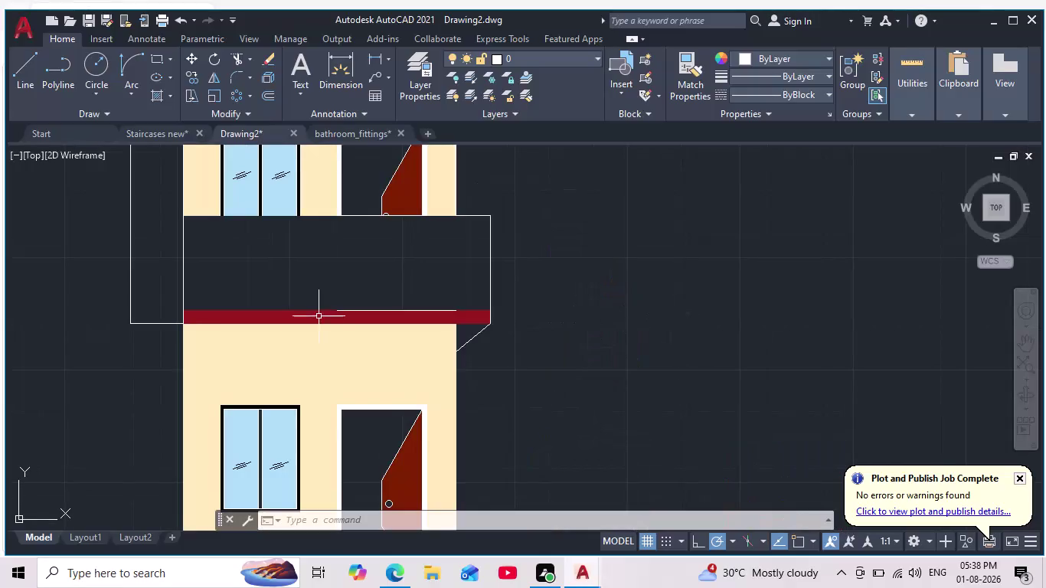
Undo the red hatch fill on the floor slab band.
scroll(up, 3)
scroll(down, 3)
middle_drag(403, 327, 504, 284)
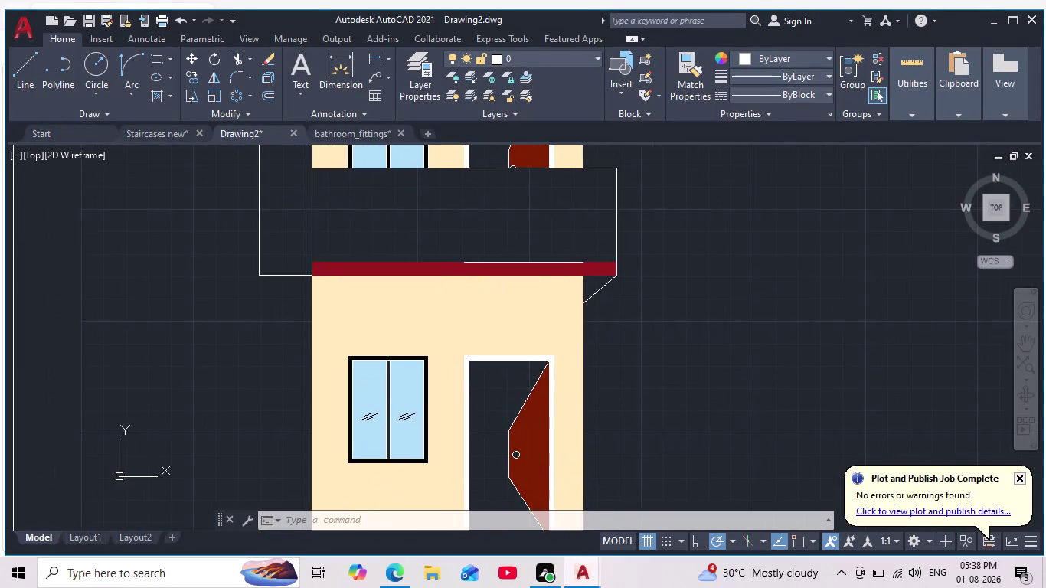
scroll(down, 3)
key(Escape)
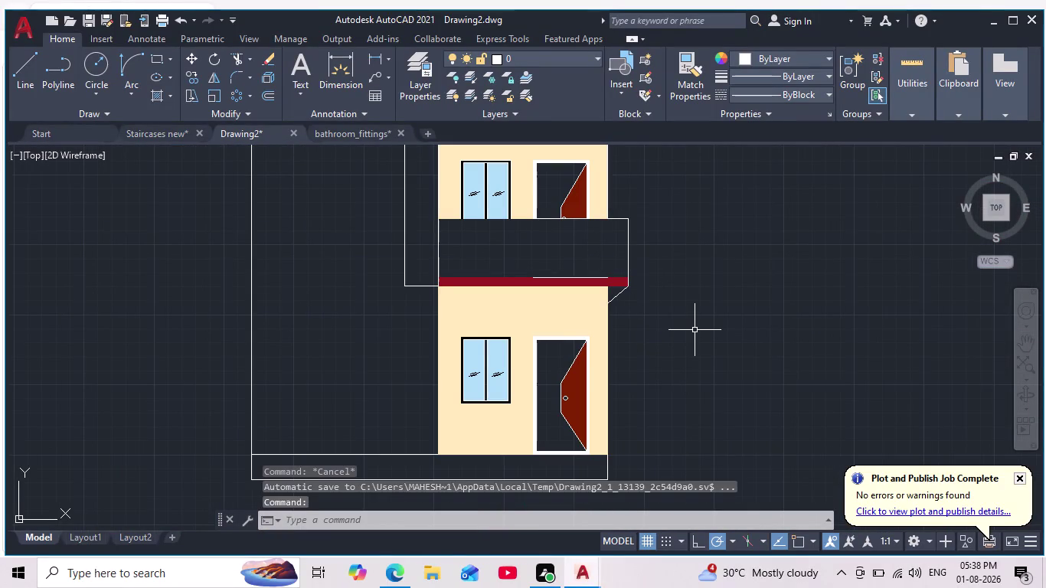
key(ctrl+z)
key(ctrl+z)
key(ctrl+z)
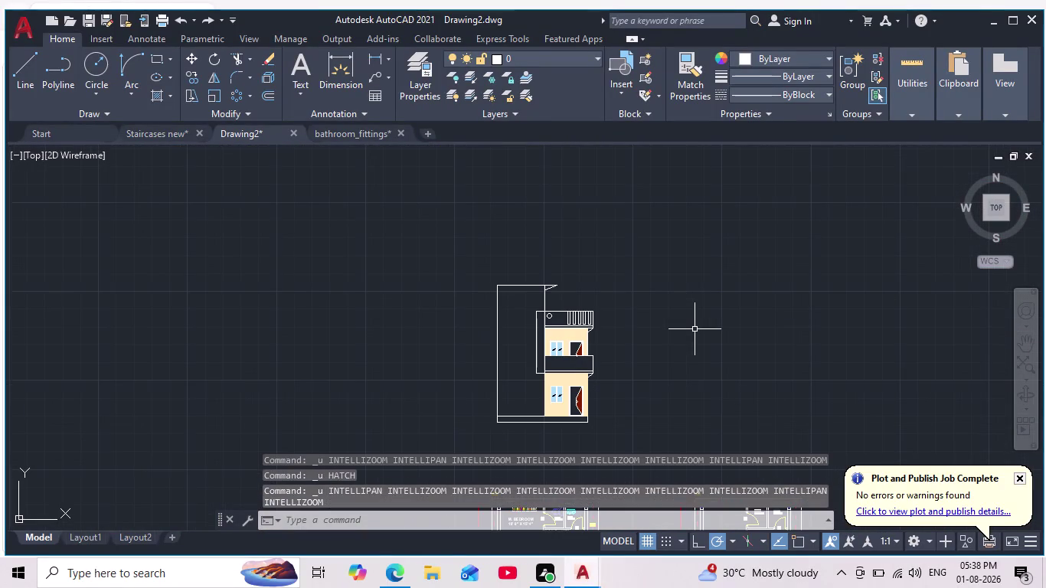
Zoom and pan around the elevation to confirm the slab band is unfilled.
scroll(up, 3)
scroll(up, 3)
middle_drag(667, 342, 684, 269)
scroll(down, 3)
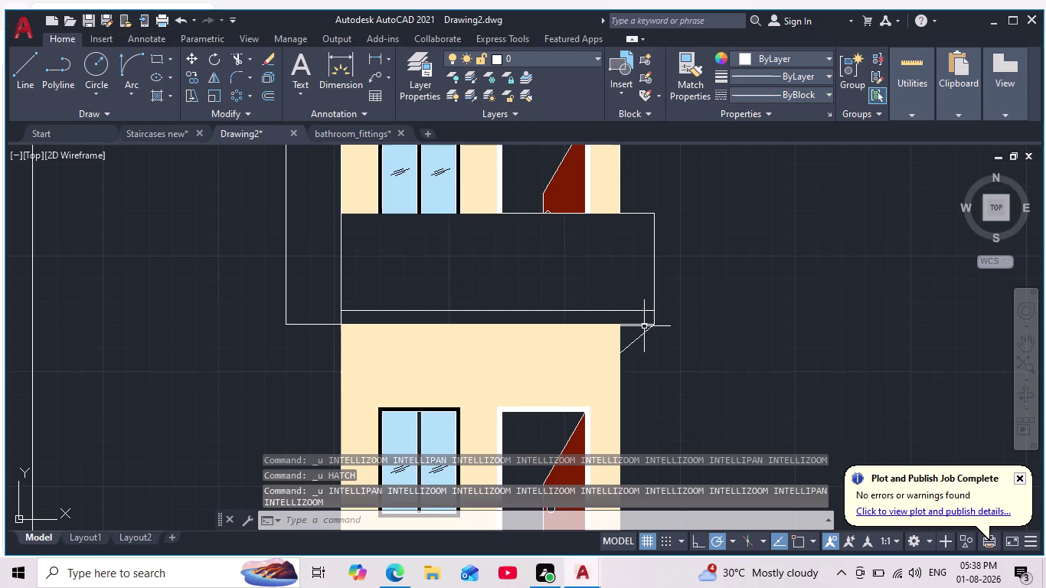
scroll(up, 3)
scroll(up, 3)
scroll(down, 3)
key(Escape)
key(Escape)
key(Escape)
scroll(down, 3)
scroll(up, 3)
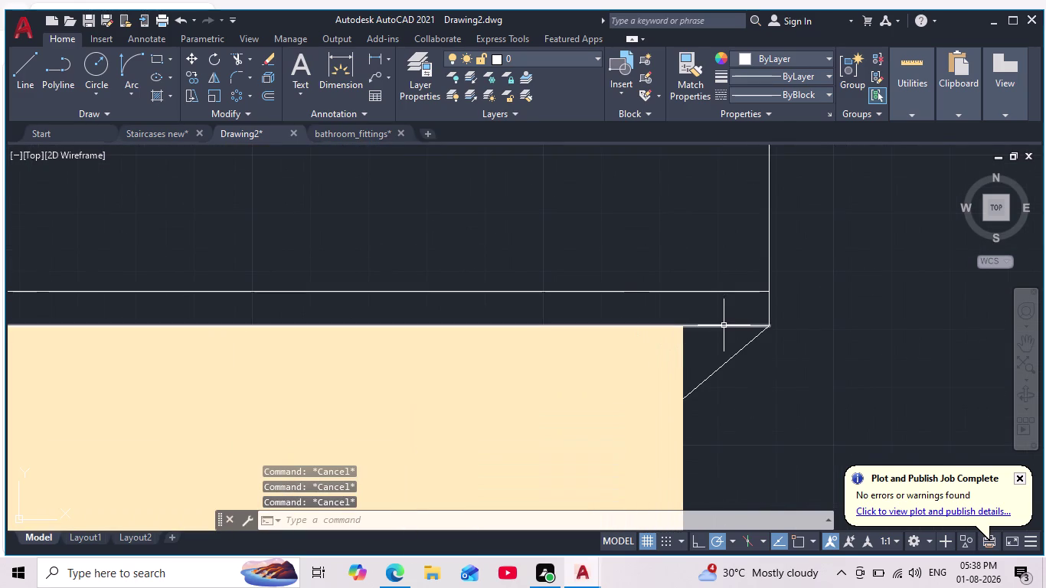
click(722, 327)
scroll(down, 3)
key(Escape)
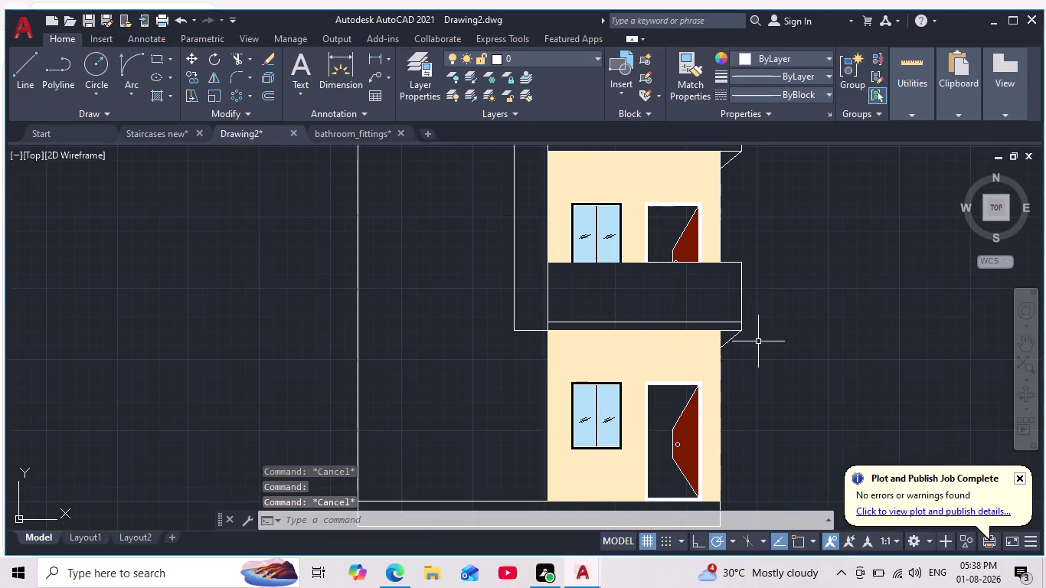
scroll(down, 3)
middle_drag(758, 341, 730, 334)
scroll(down, 3)
scroll(down, 3)
middle_drag(779, 304, 717, 314)
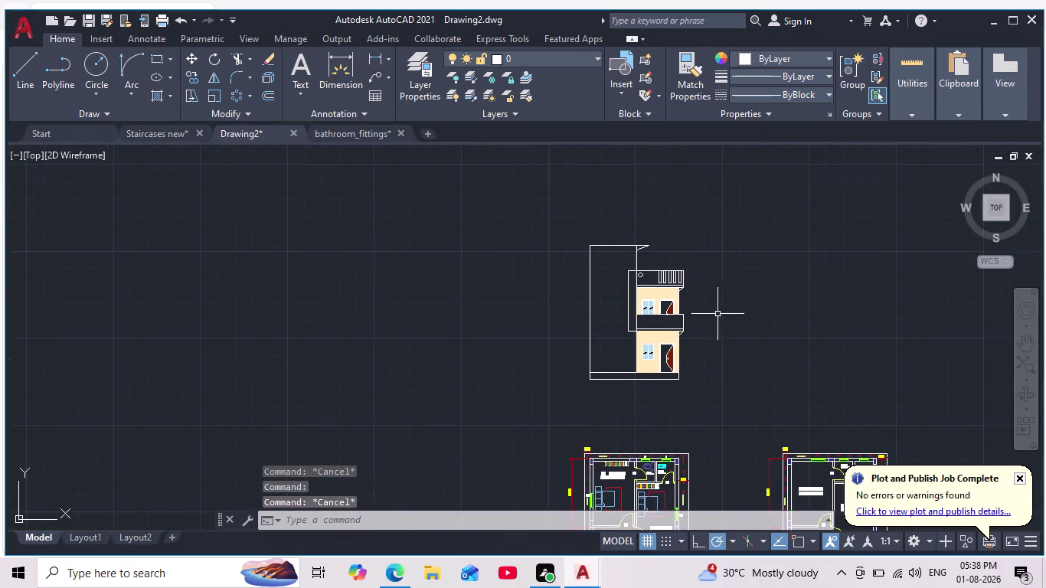
scroll(up, 3)
scroll(up, 3)
scroll(down, 3)
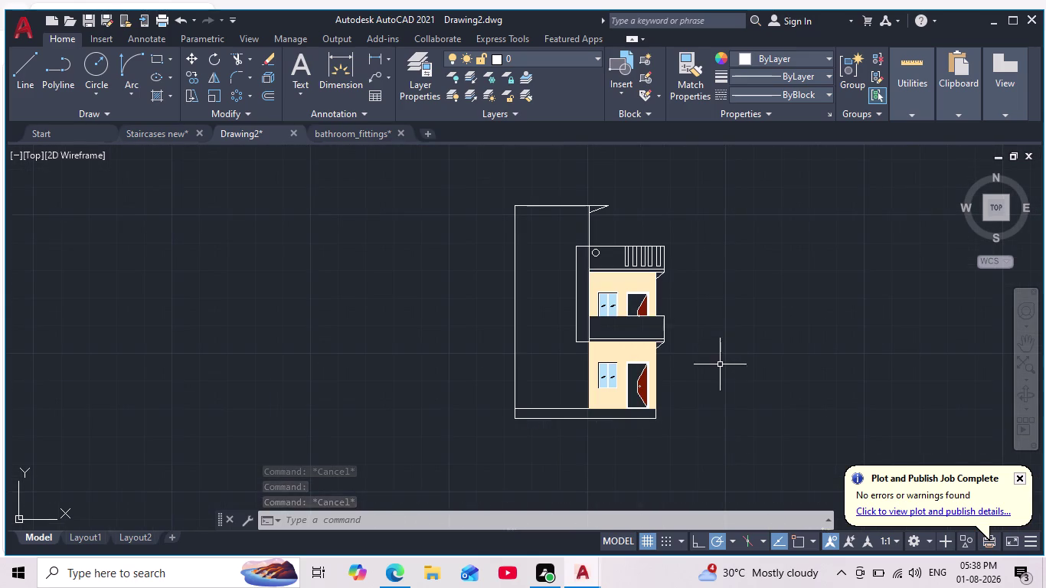
scroll(up, 3)
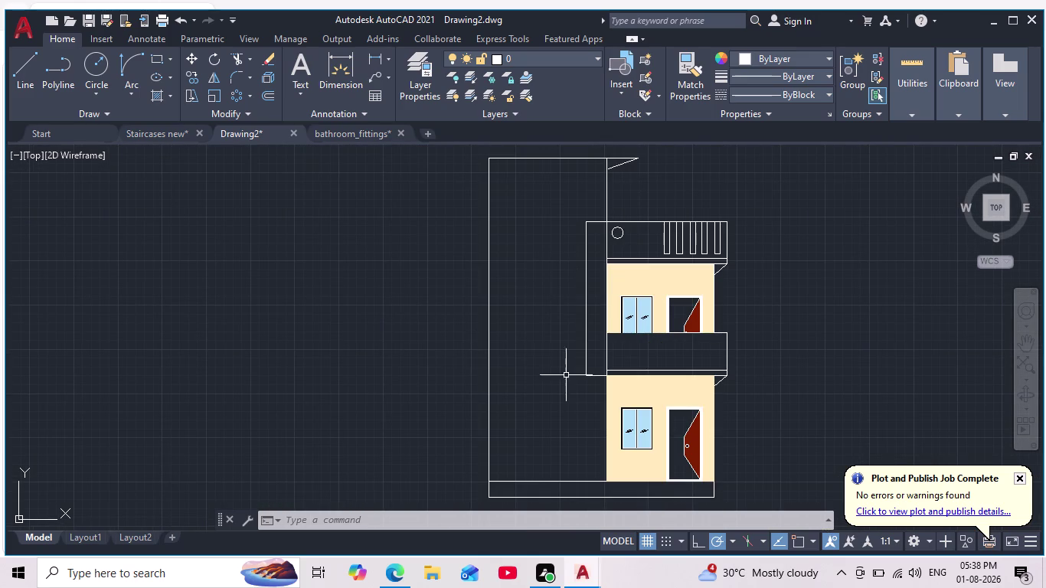
scroll(down, 3)
scroll(up, 3)
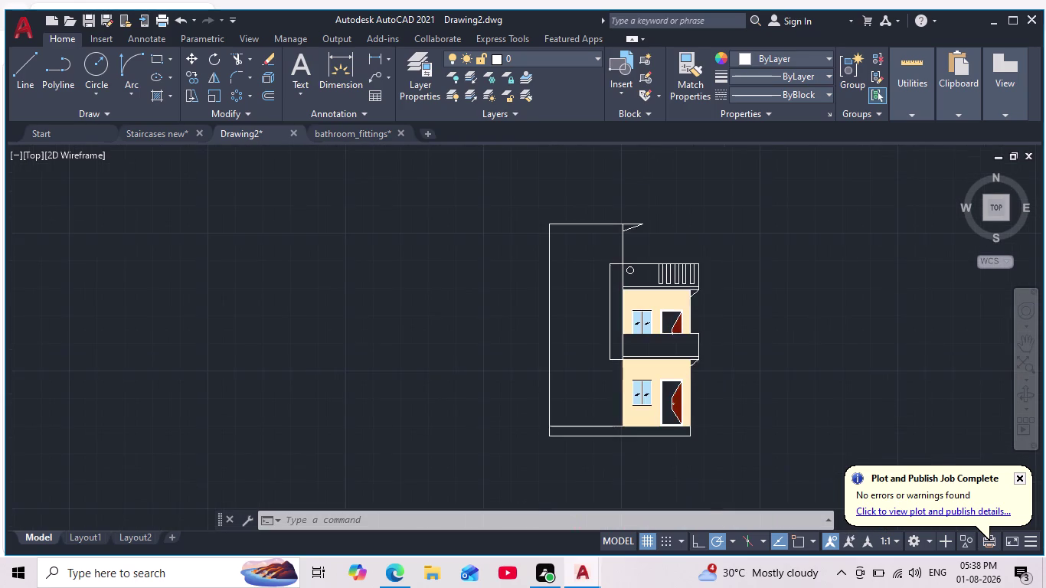
scroll(down, 3)
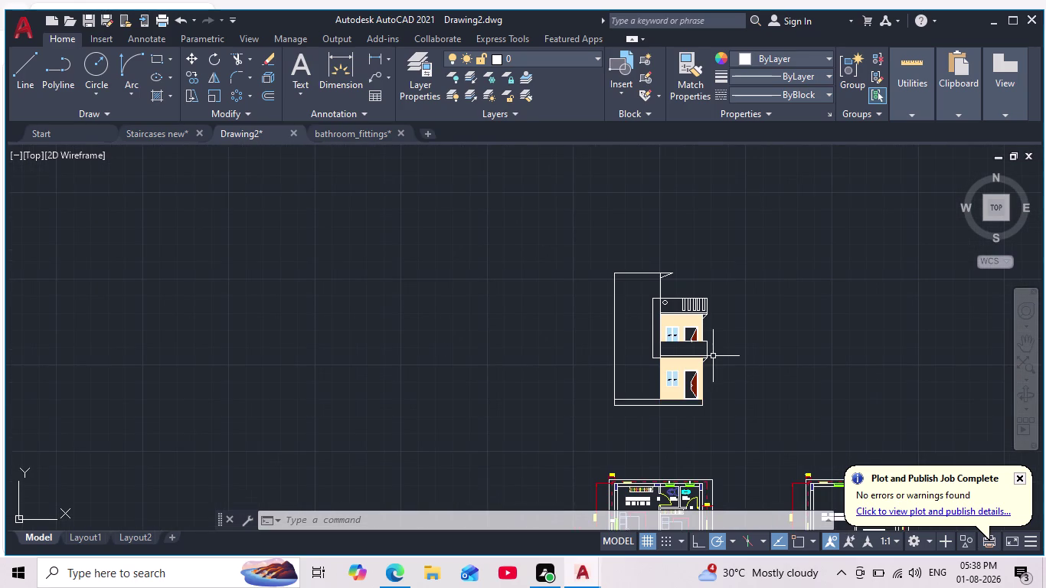
scroll(down, 3)
scroll(up, 3)
scroll(up, 3)
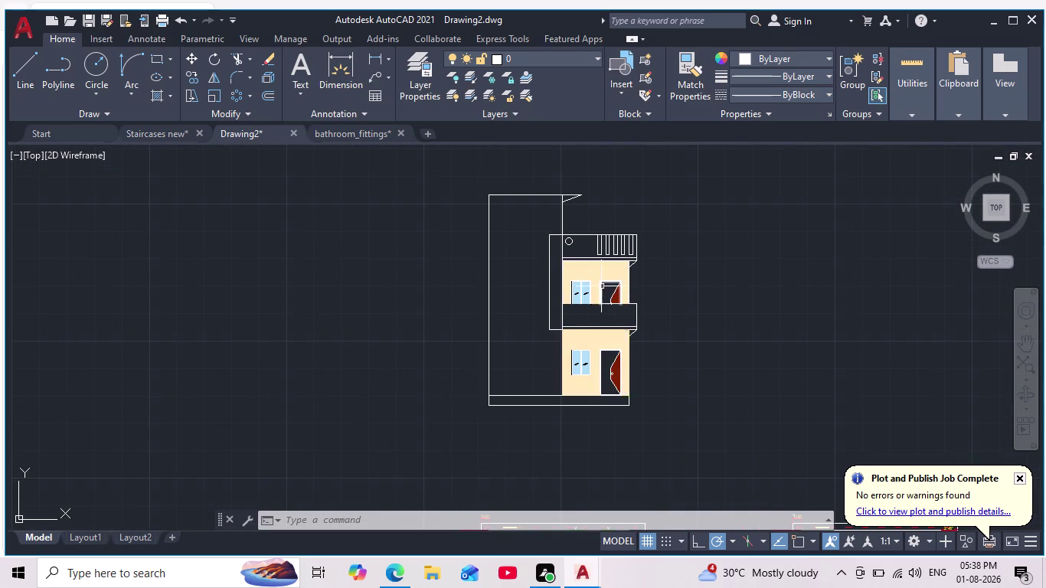
scroll(down, 3)
scroll(up, 3)
middle_drag(628, 326, 640, 348)
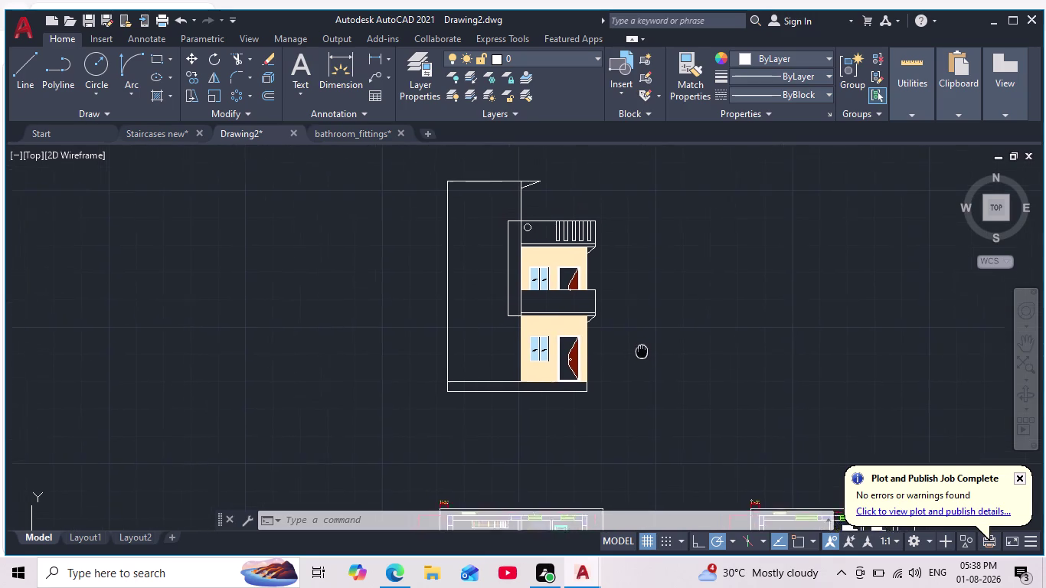
middle_drag(640, 348, 648, 362)
scroll(down, 3)
scroll(up, 3)
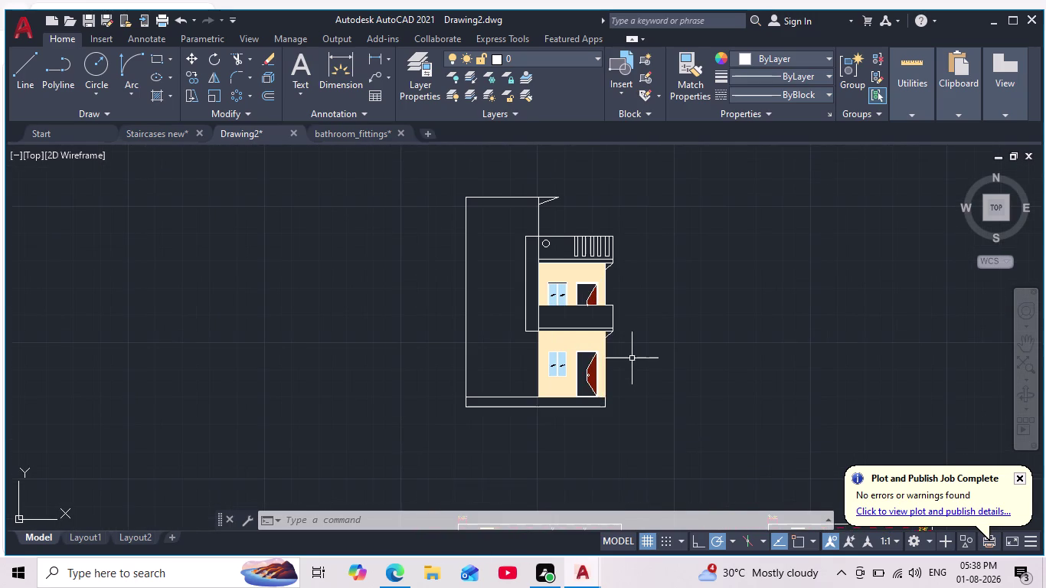
scroll(down, 3)
scroll(up, 3)
middle_drag(626, 346, 652, 338)
scroll(up, 3)
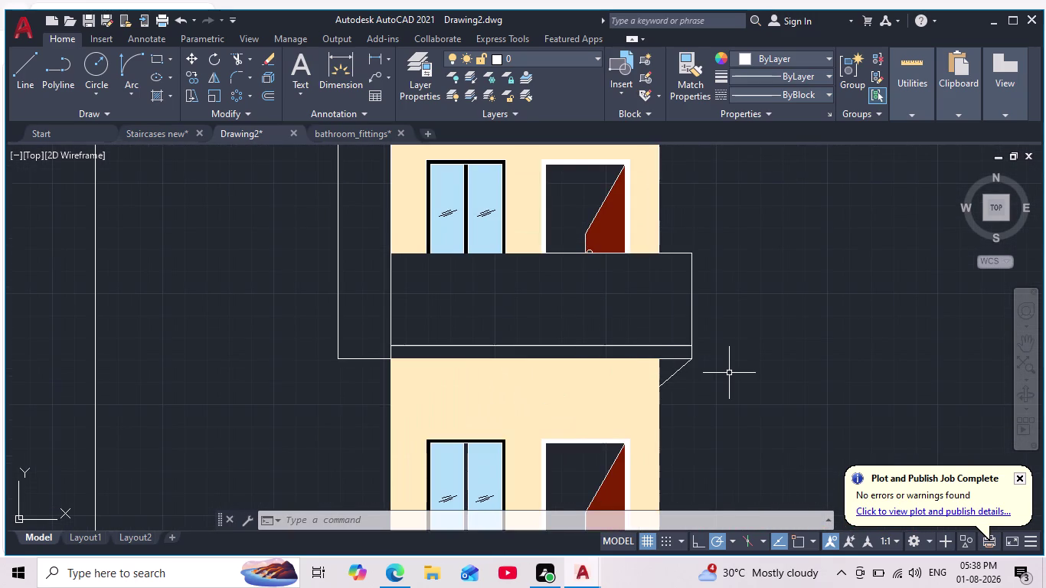
Hatch the slab band and top parapet band in dark grey (99,100,102).
key(h)
key(Return)
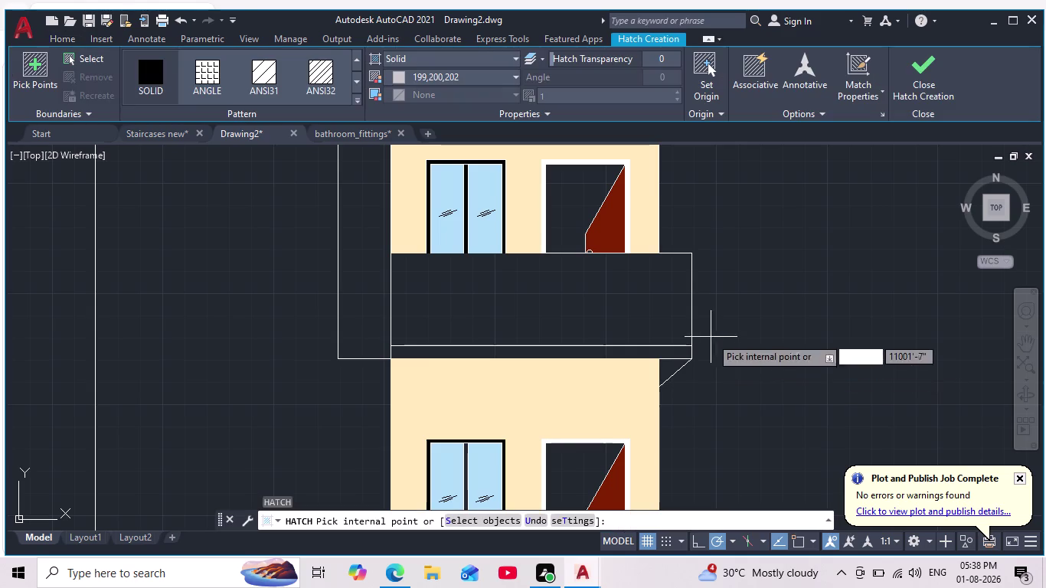
click(400, 79)
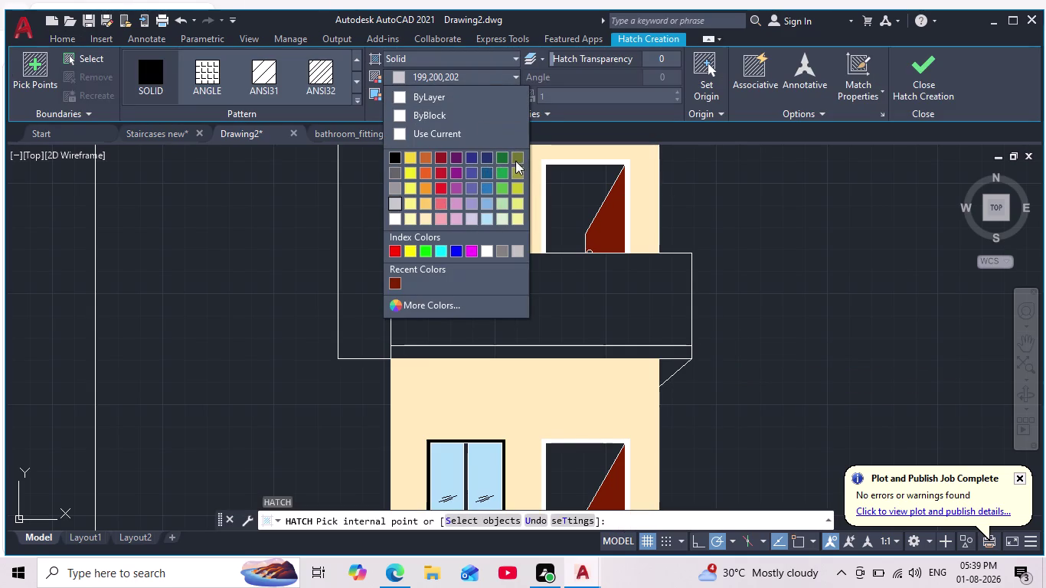
click(398, 175)
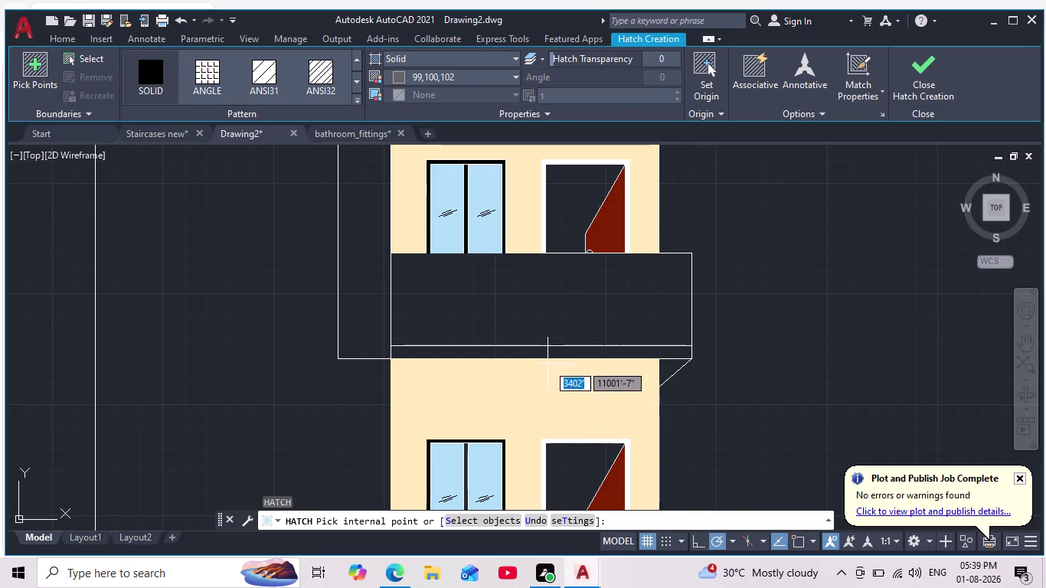
click(538, 351)
scroll(down, 3)
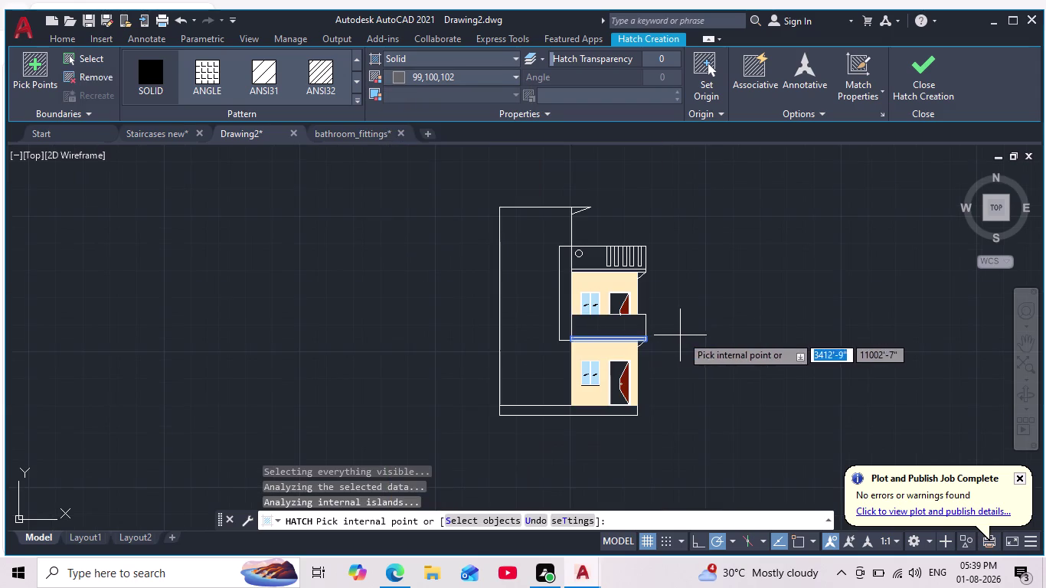
scroll(up, 3)
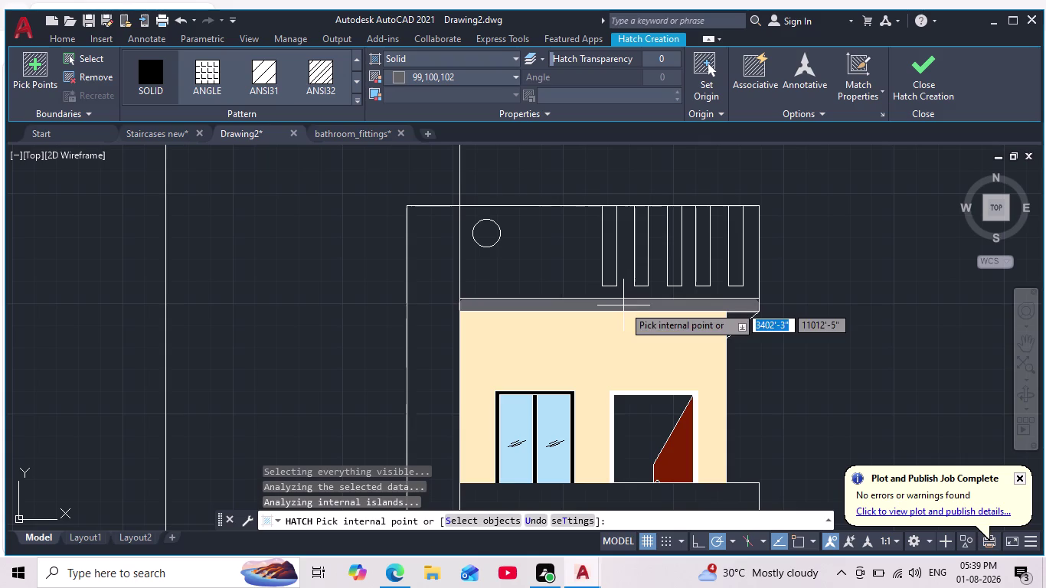
click(623, 305)
key(Escape)
Delete the stray lines along the top edge of the slab band.
scroll(down, 3)
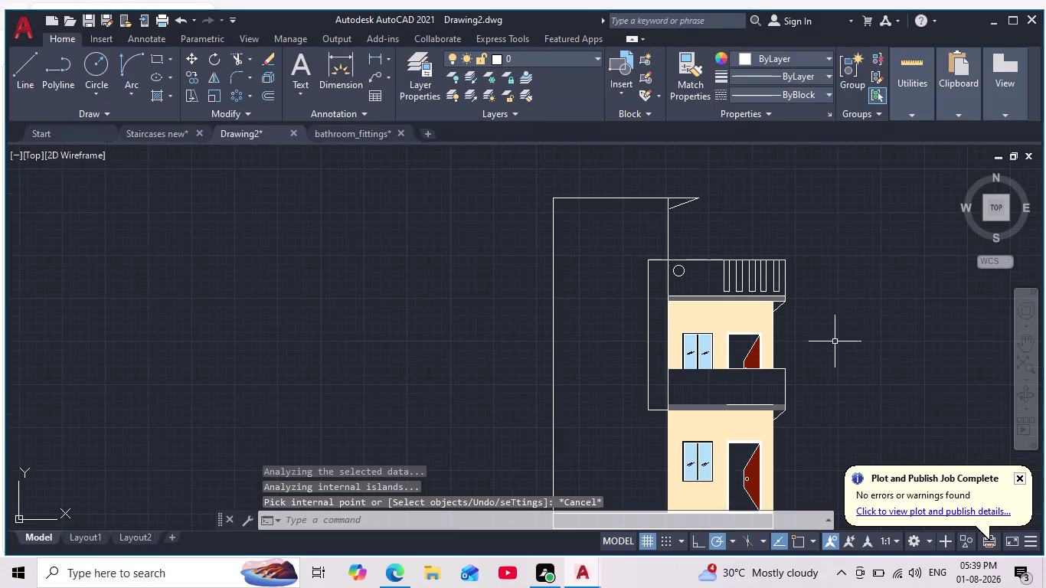
middle_drag(834, 342, 762, 319)
scroll(down, 3)
scroll(up, 3)
scroll(up, 3)
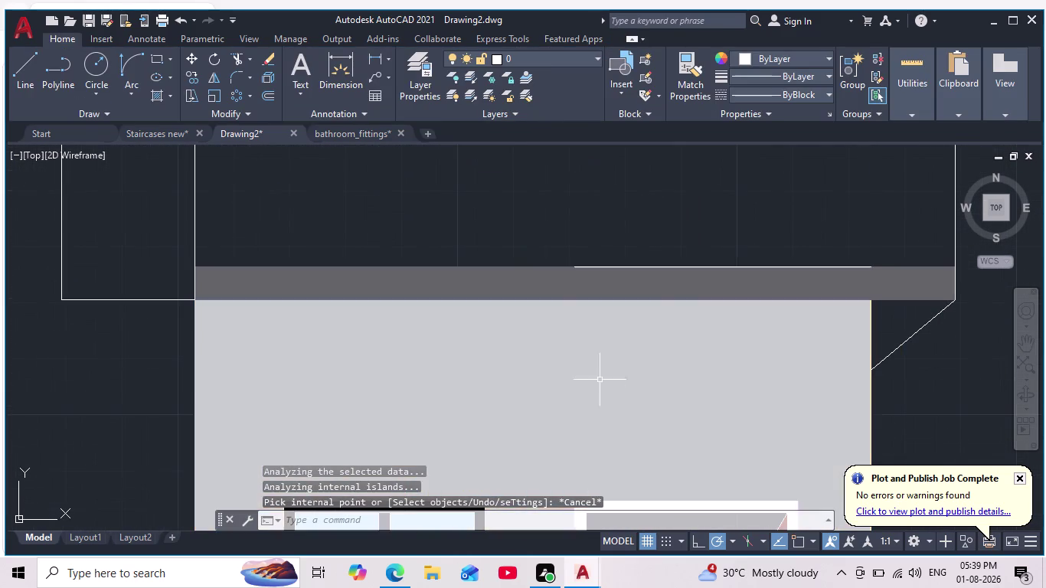
scroll(up, 3)
click(584, 261)
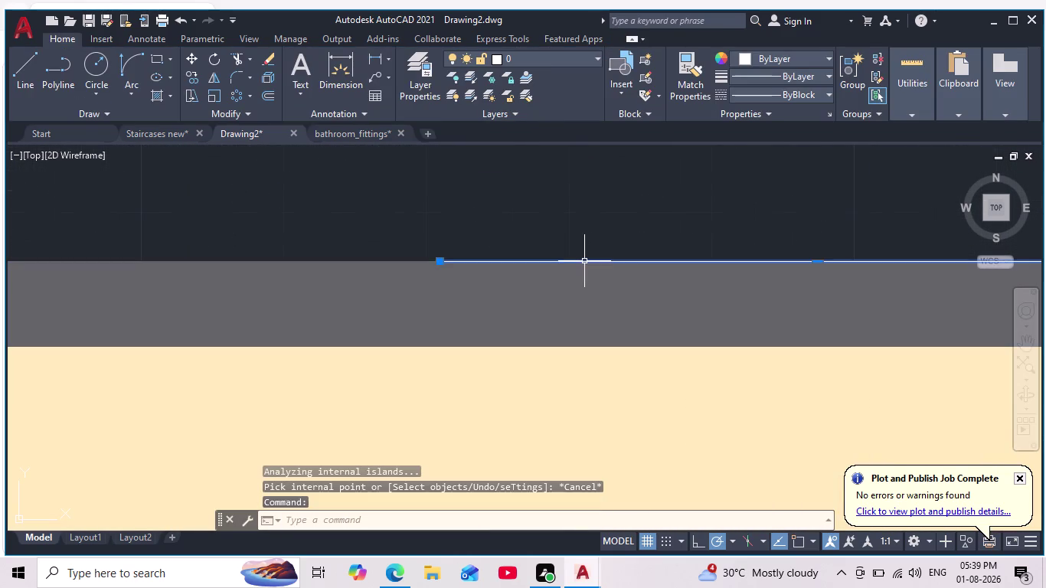
key(Delete)
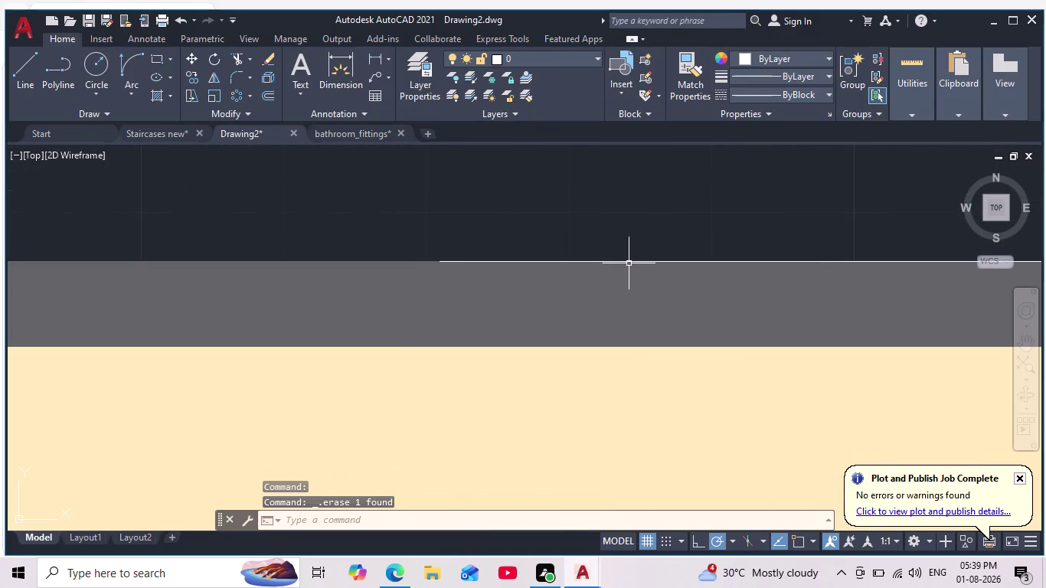
click(629, 263)
key(Delete)
scroll(down, 3)
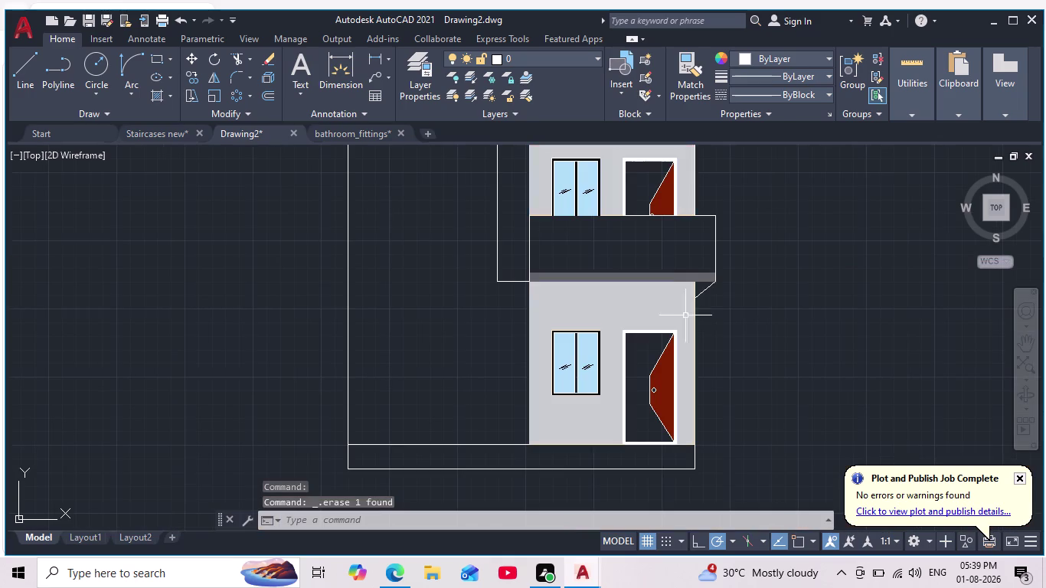
key(Escape)
key(Escape)
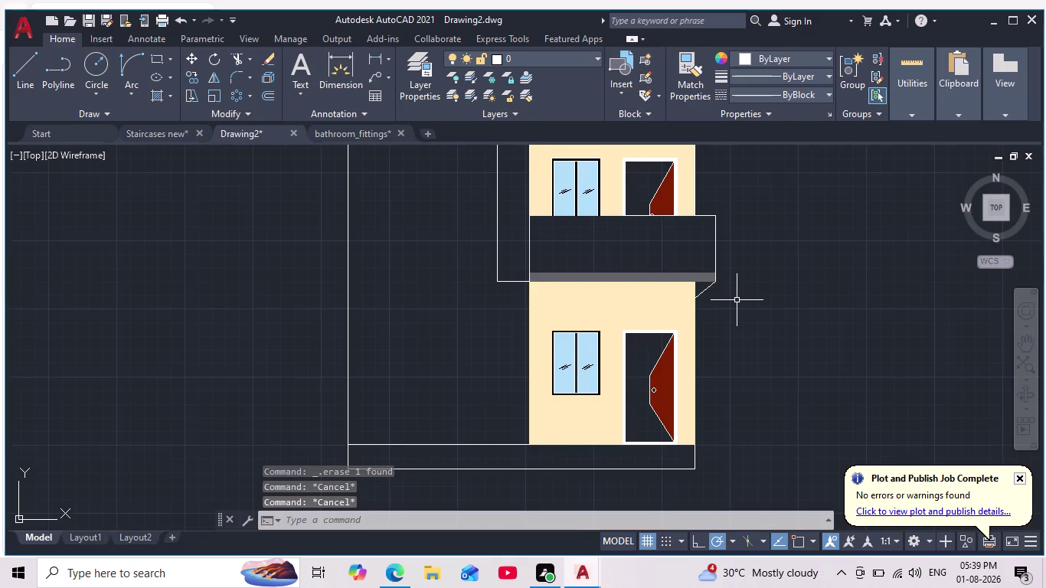